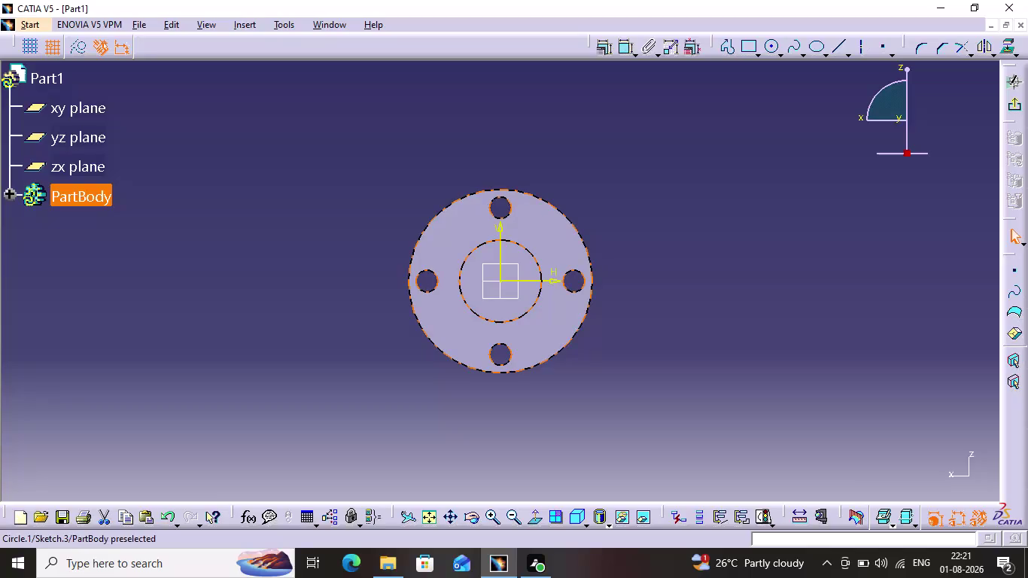
Dimension the flange sketch's centre circle to a 50 mm diameter and exit the sketch.
click(508, 239)
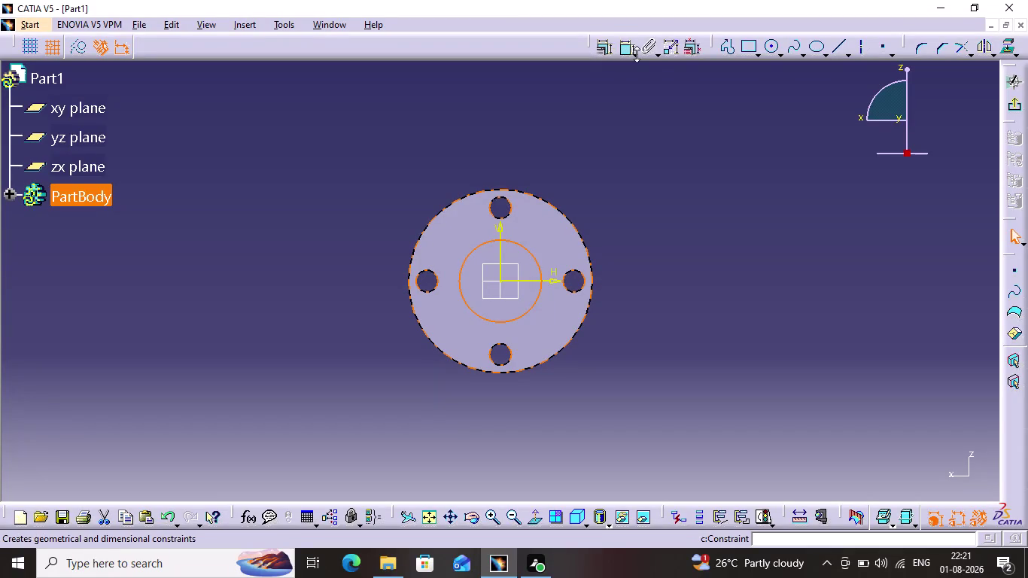
click(645, 138)
click(528, 258)
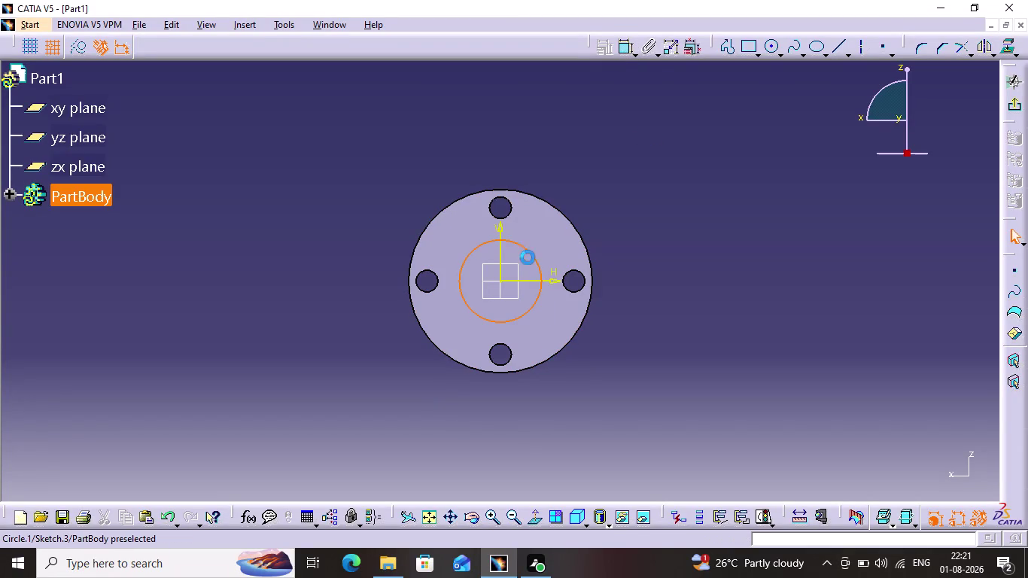
click(622, 53)
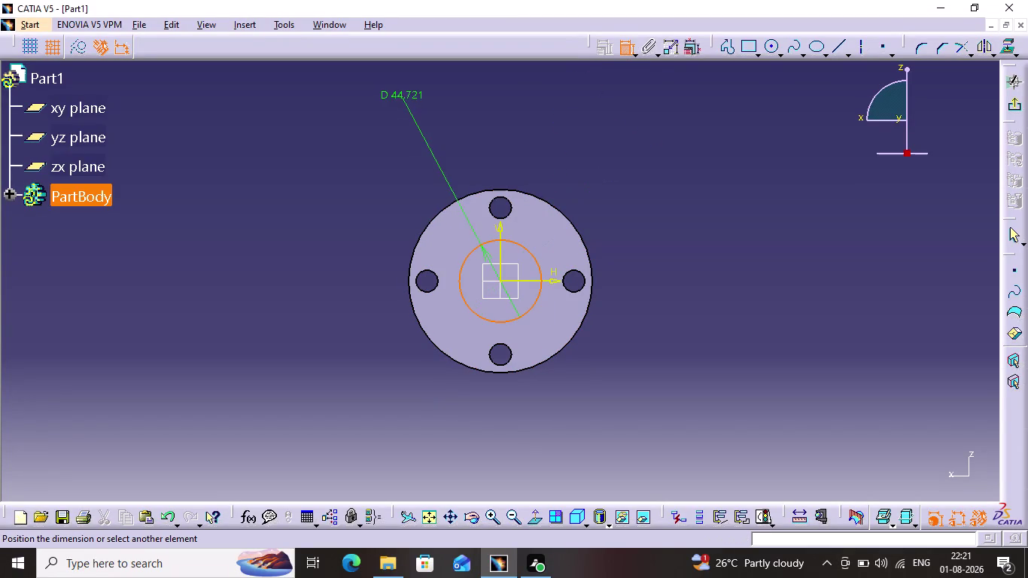
click(600, 198)
double_click(600, 195)
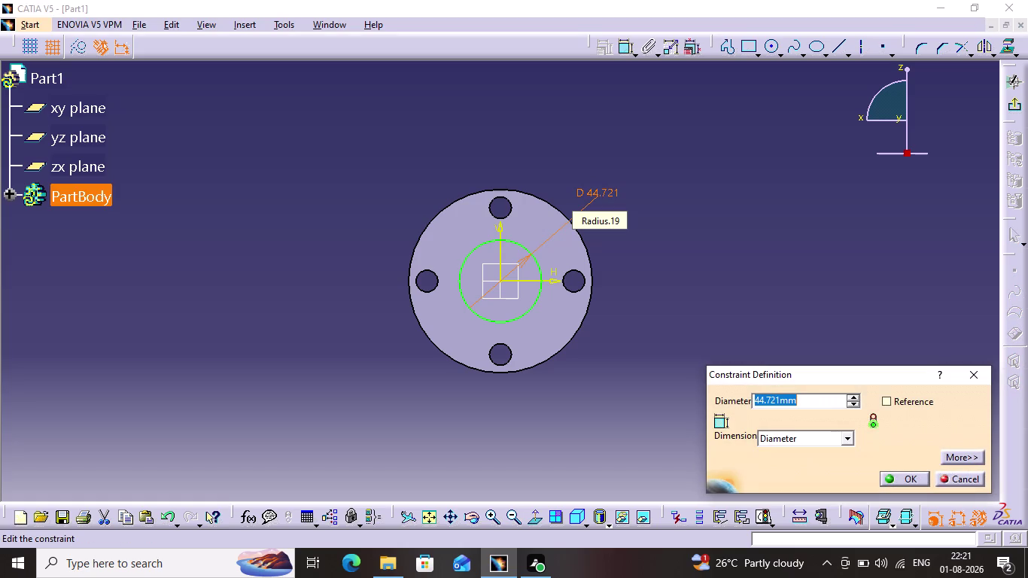
key(5)
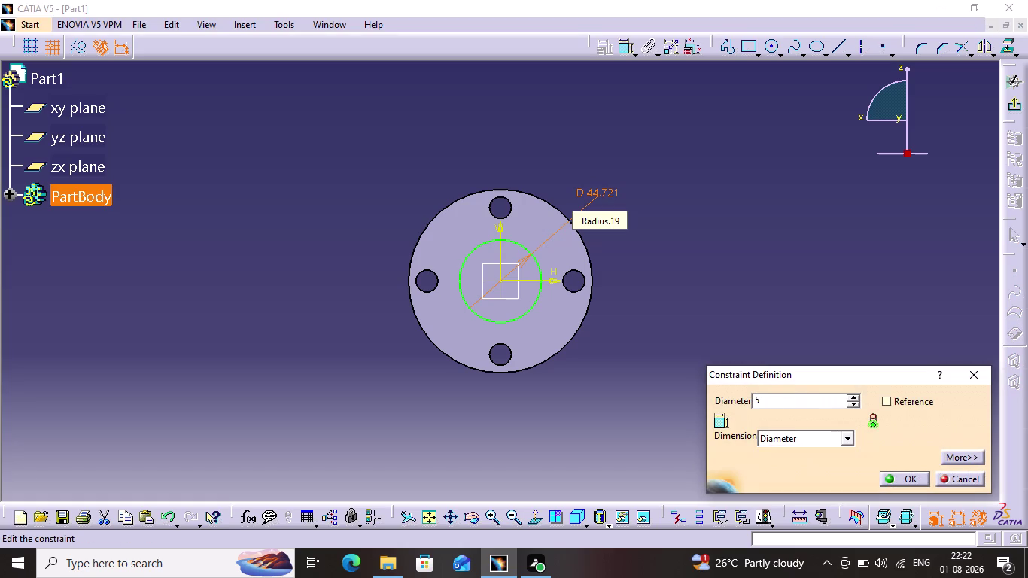
key(0)
key(Return)
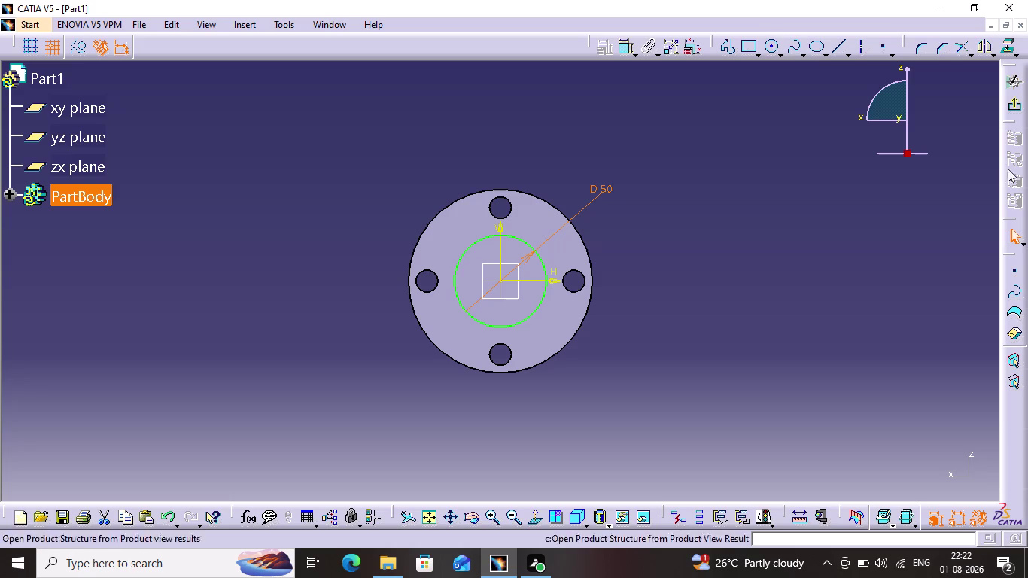
click(1017, 106)
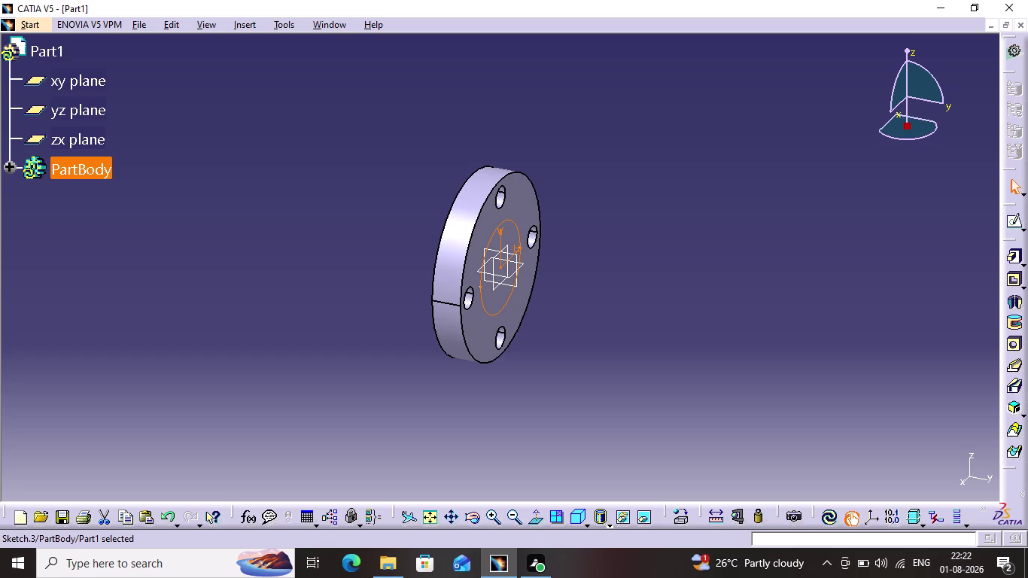
Pad Sketch.3 62 mm into a cylindrical boss and start a sketch on its end face.
click(1008, 257)
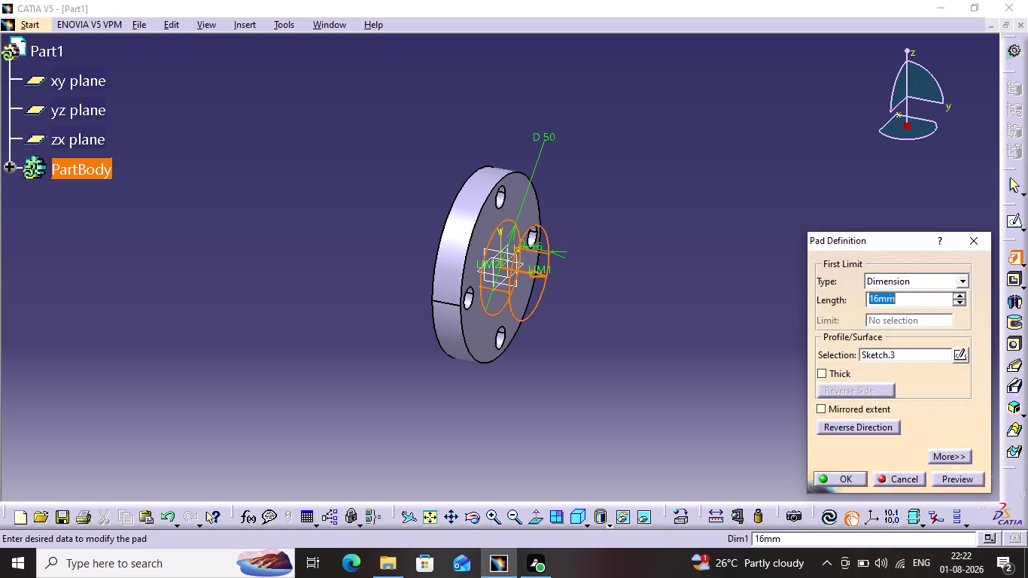
text(62)
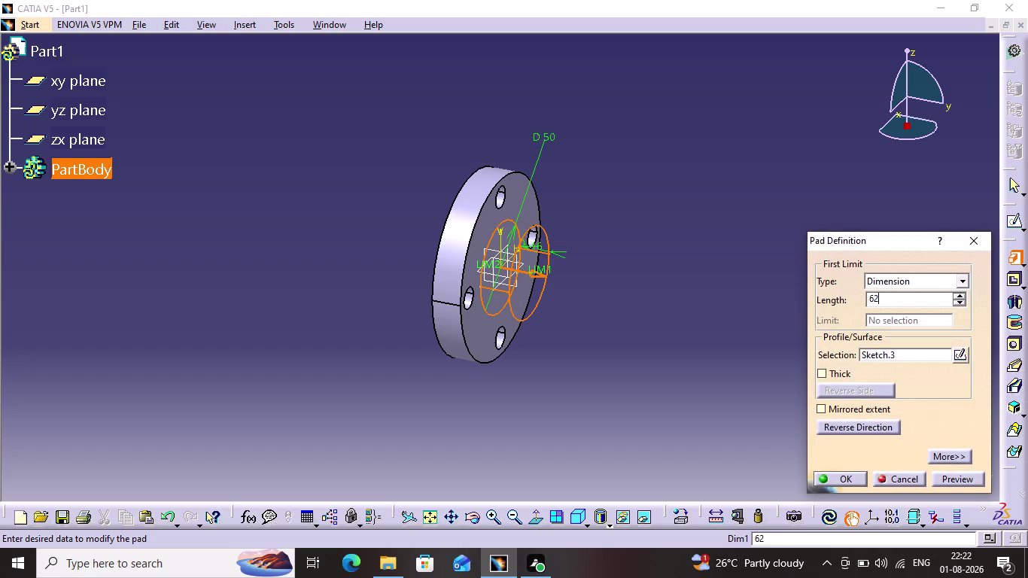
key(Return)
click(746, 278)
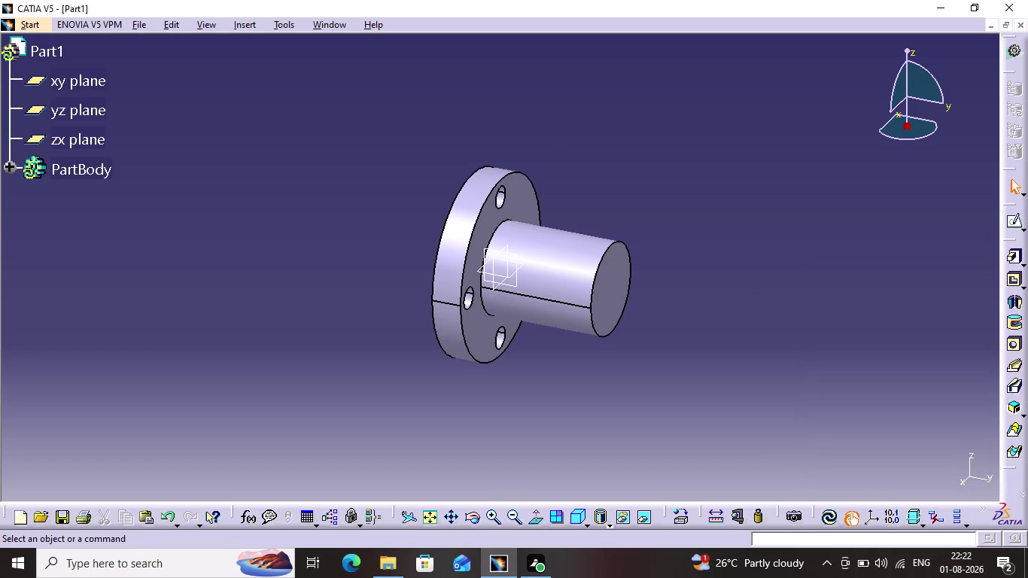
click(605, 306)
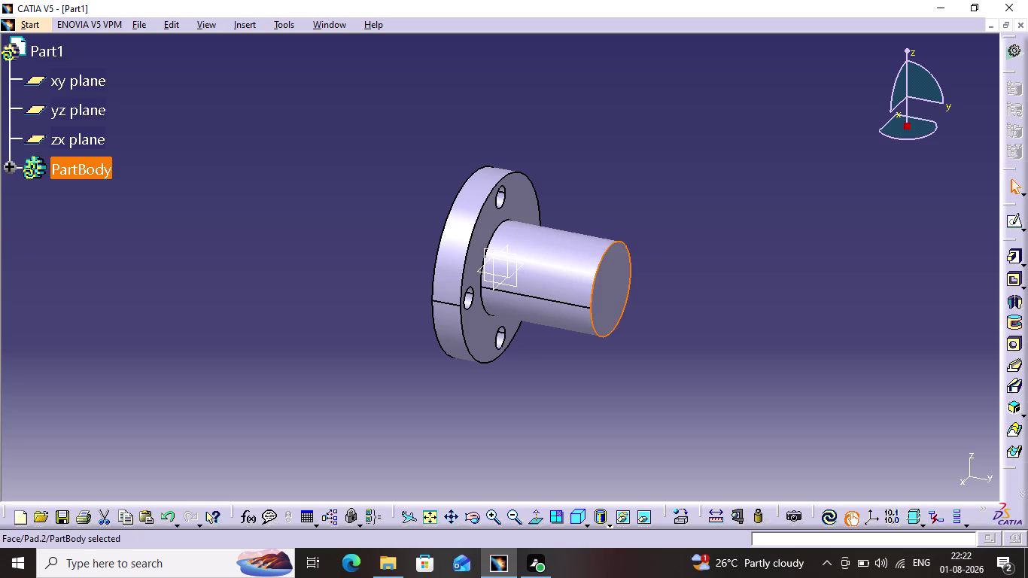
click(1013, 222)
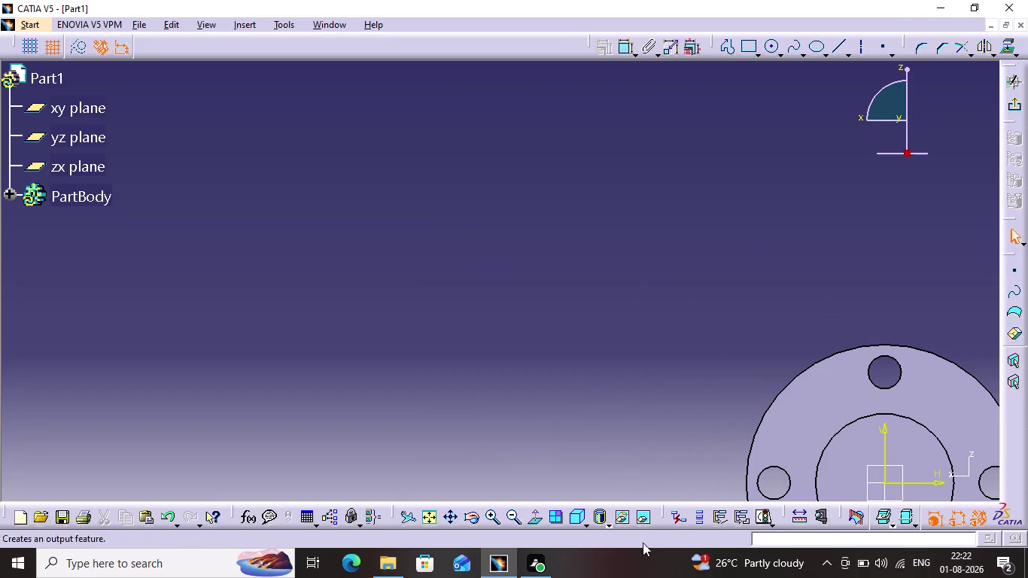
Draw an elongated slot from the flange centre toward the left bolt hole, then edit its width dimension.
click(439, 516)
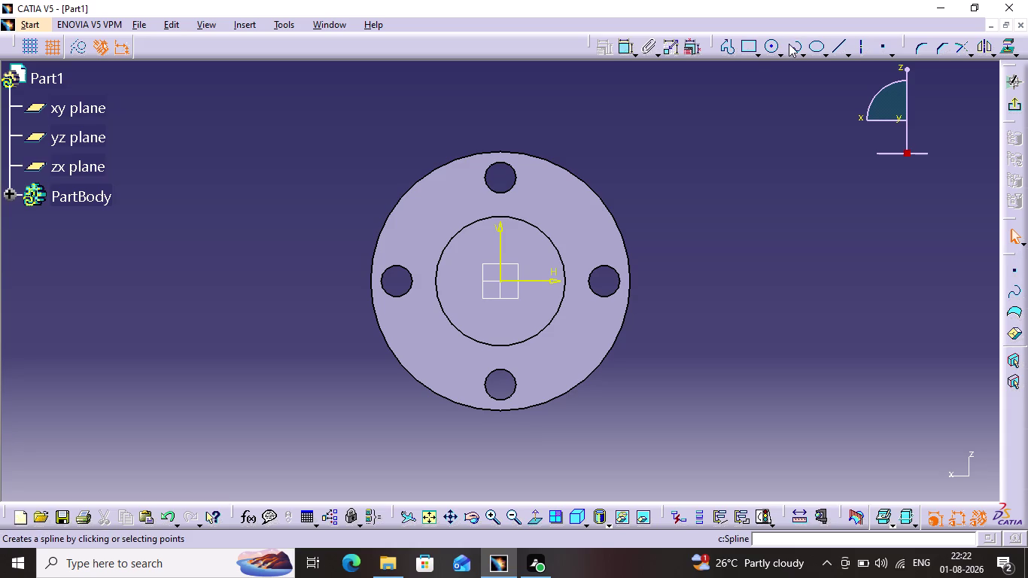
click(757, 53)
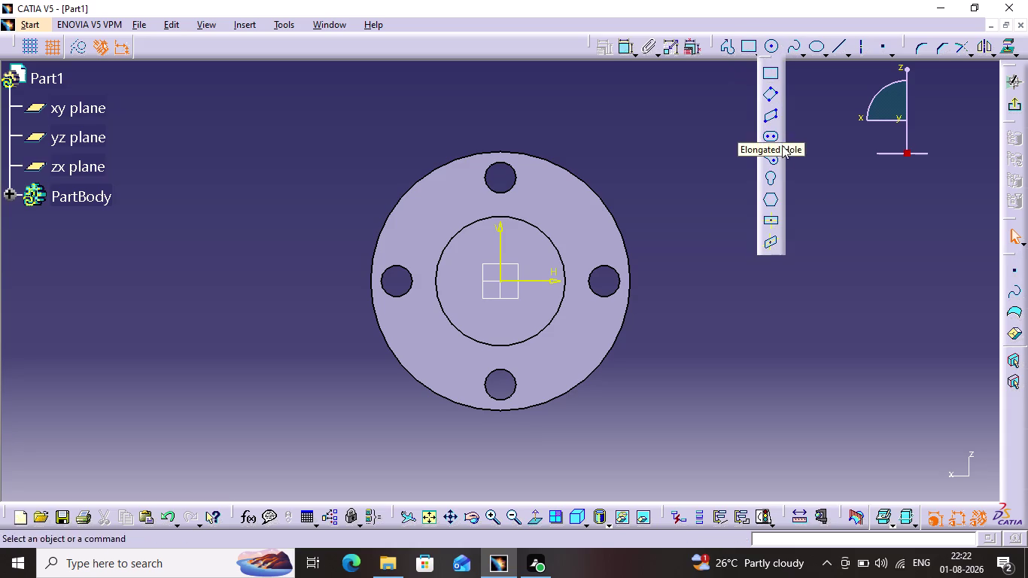
click(772, 131)
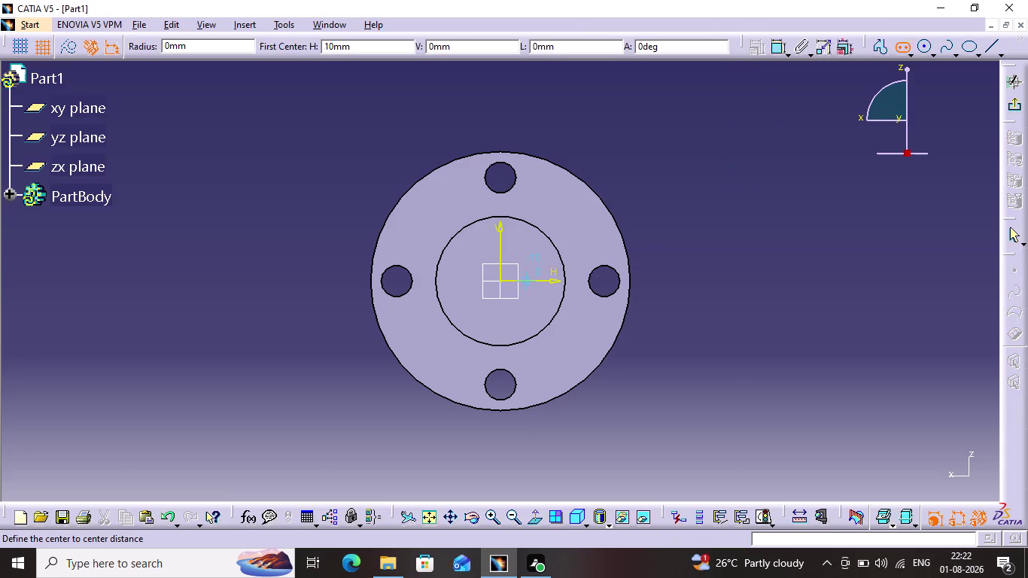
click(504, 281)
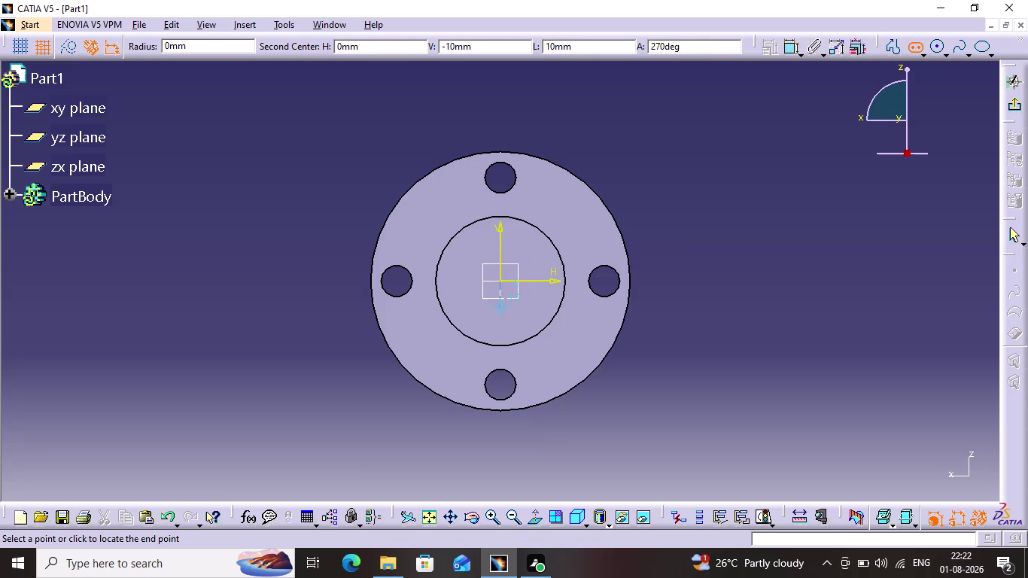
click(408, 283)
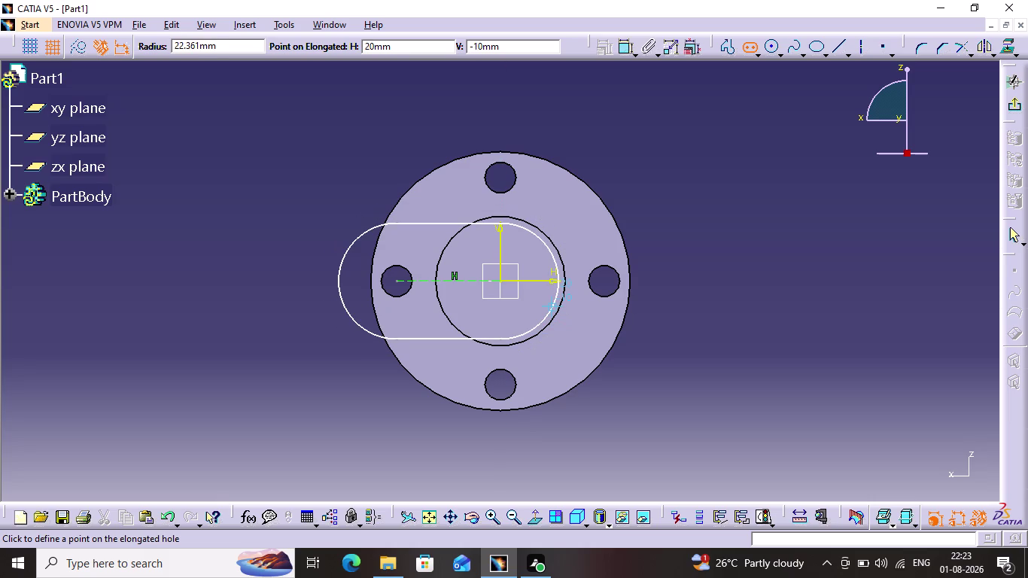
click(555, 311)
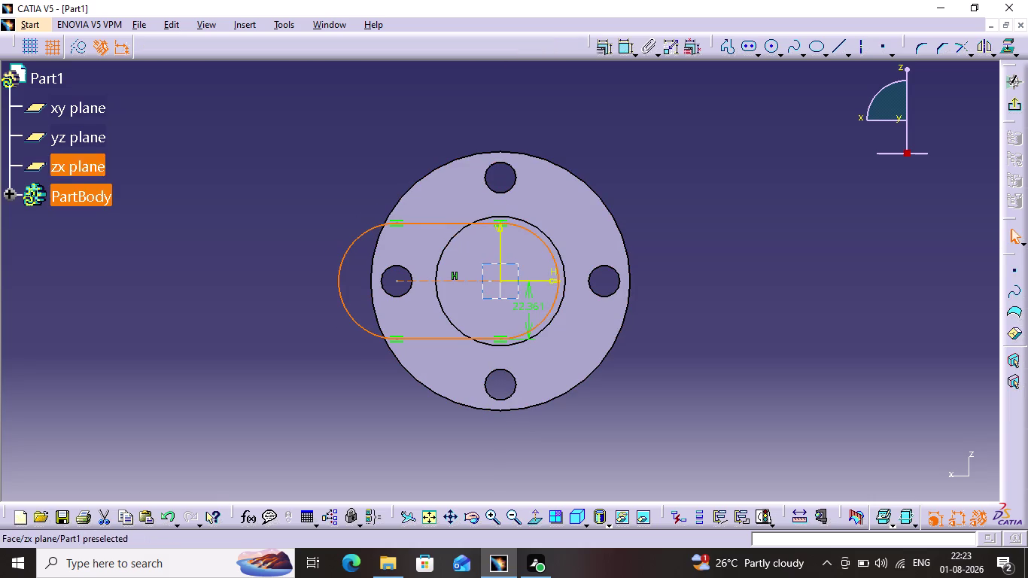
double_click(532, 301)
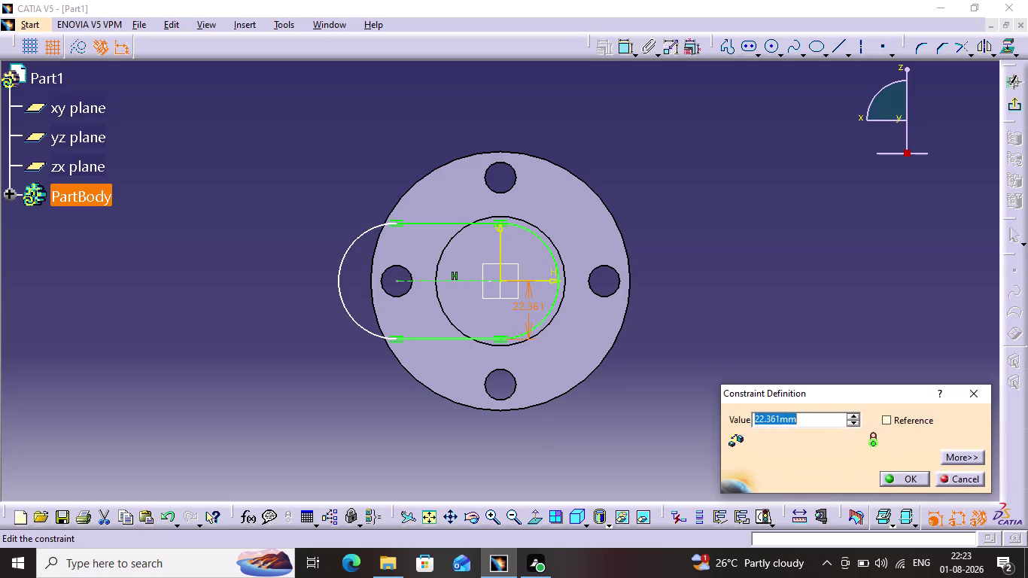
Set the slot's end radius to 27.5 mm.
click(538, 308)
click(538, 307)
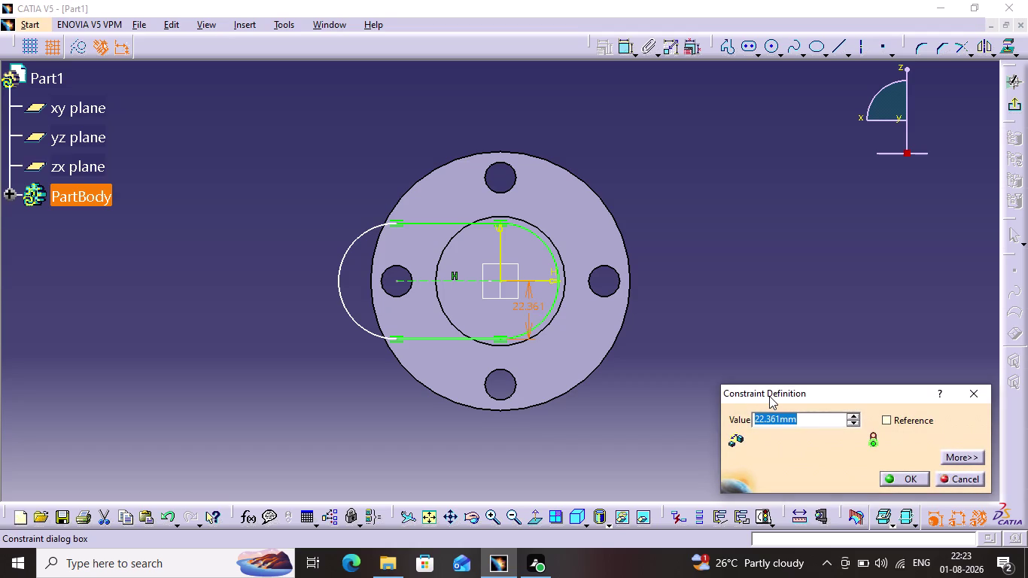
text(22)
key(BackSpace)
key(7)
key(period)
key(5)
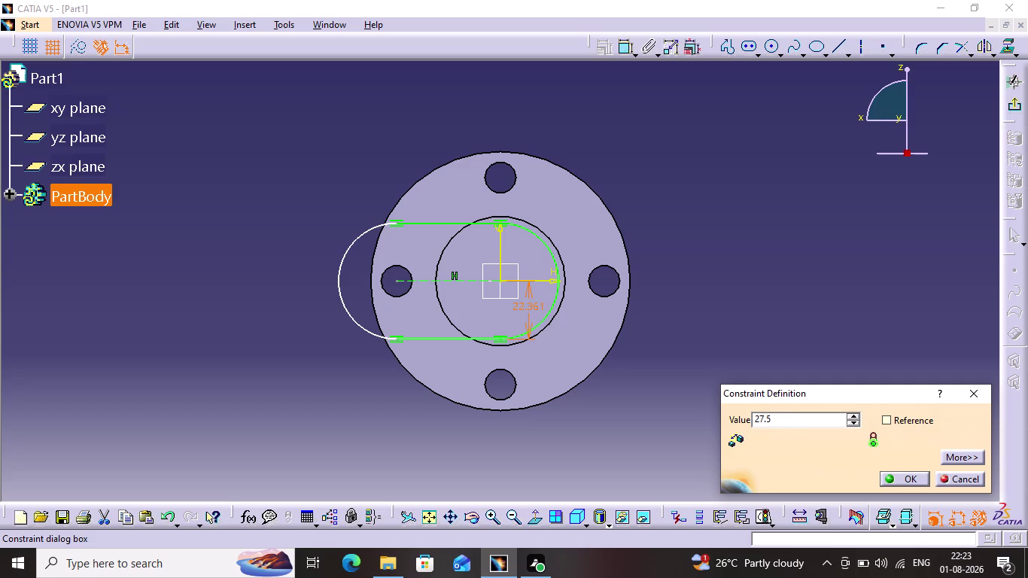
click(831, 285)
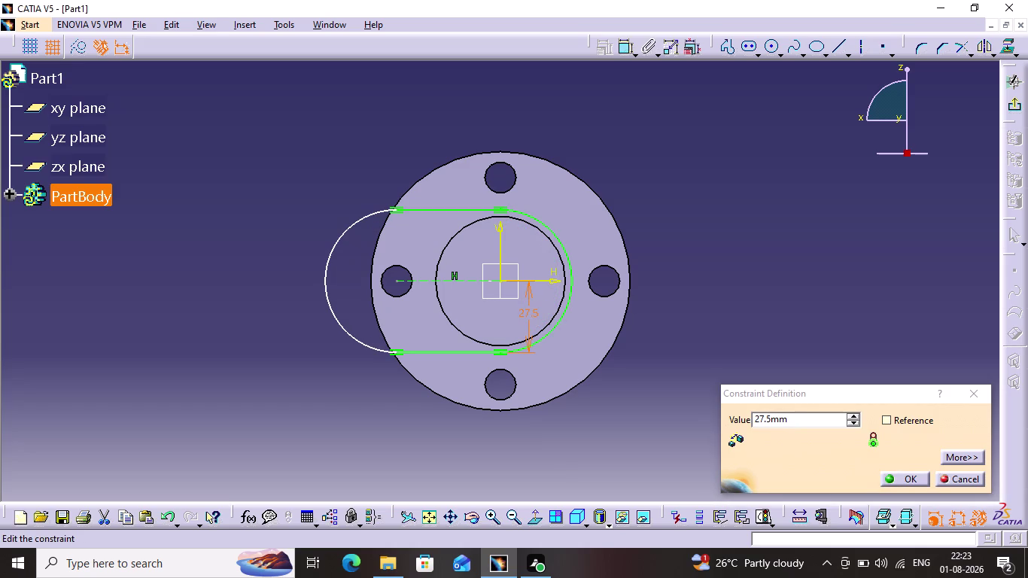
click(430, 211)
click(910, 475)
click(858, 340)
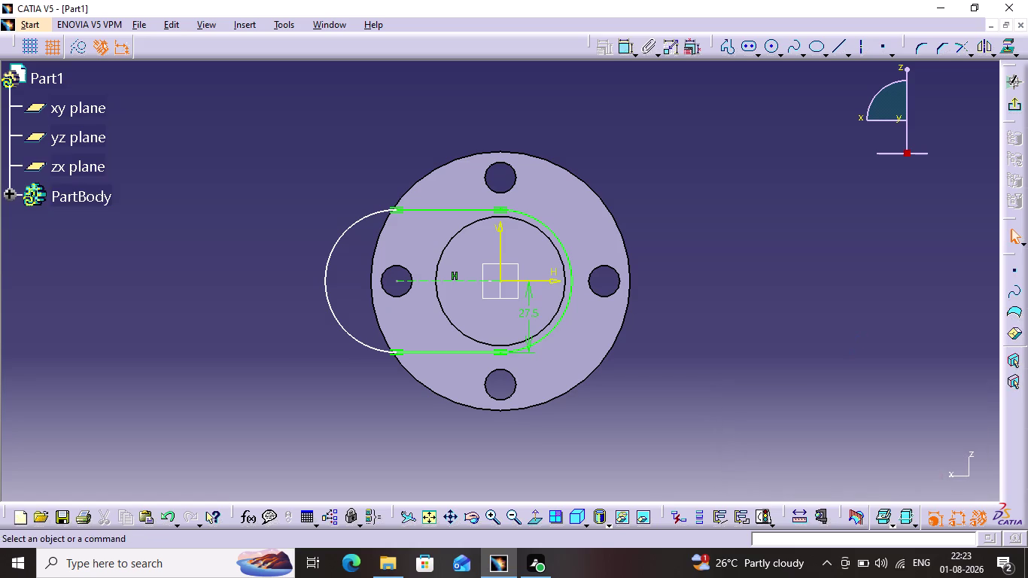
Constrain the slot's top straight edge to 44 mm and exit the sketch.
click(434, 207)
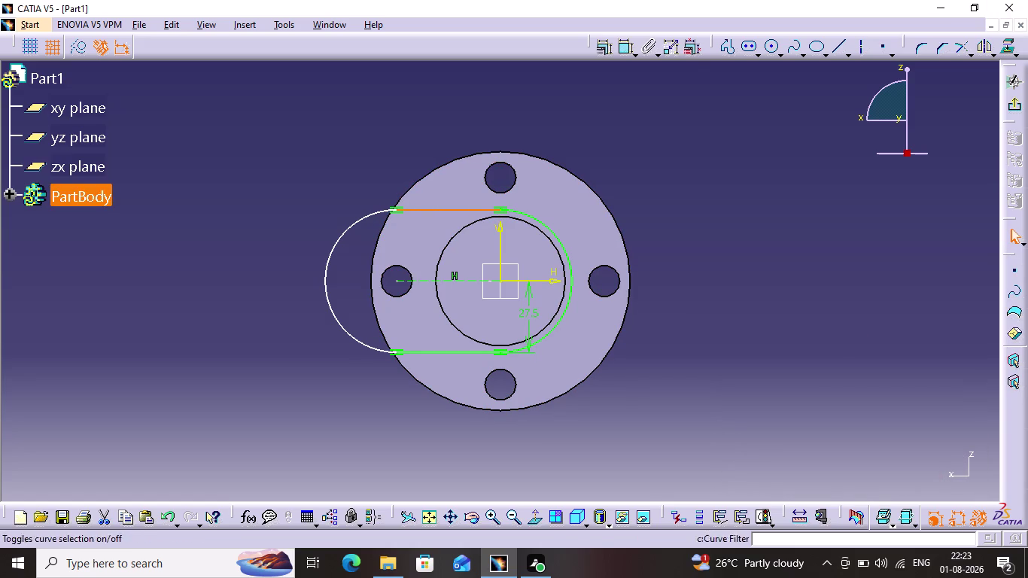
click(624, 51)
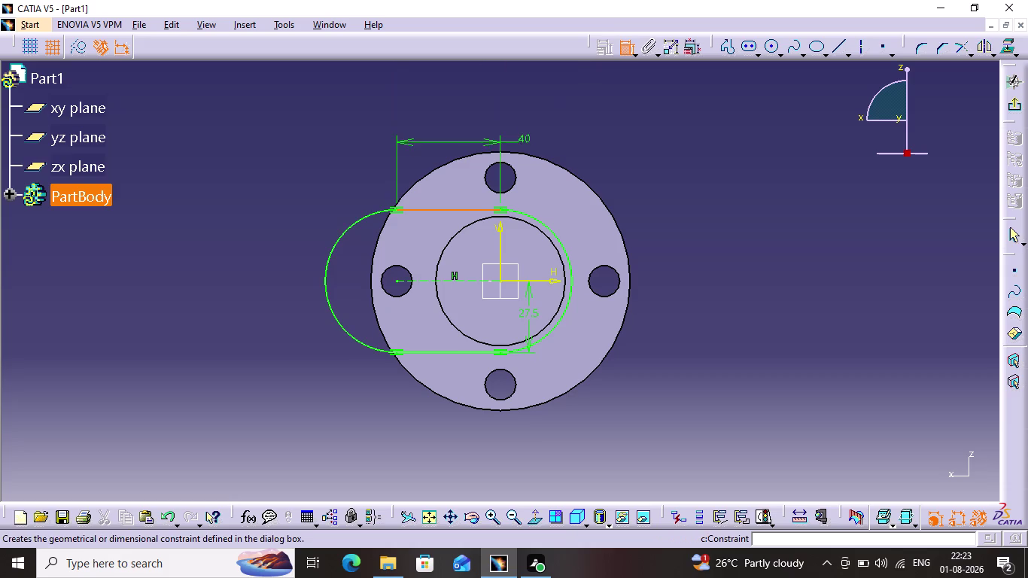
click(438, 106)
double_click(440, 106)
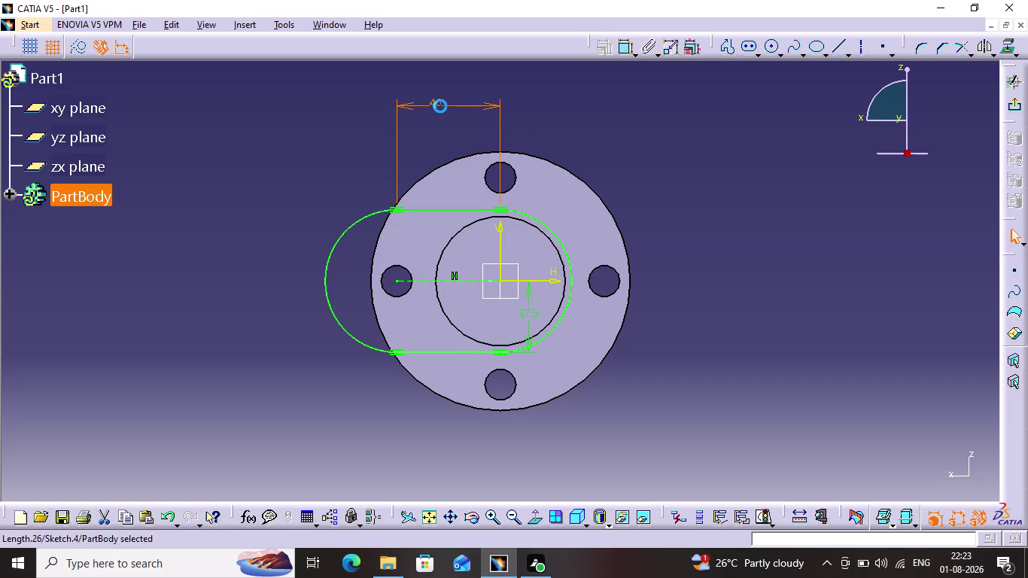
text(44)
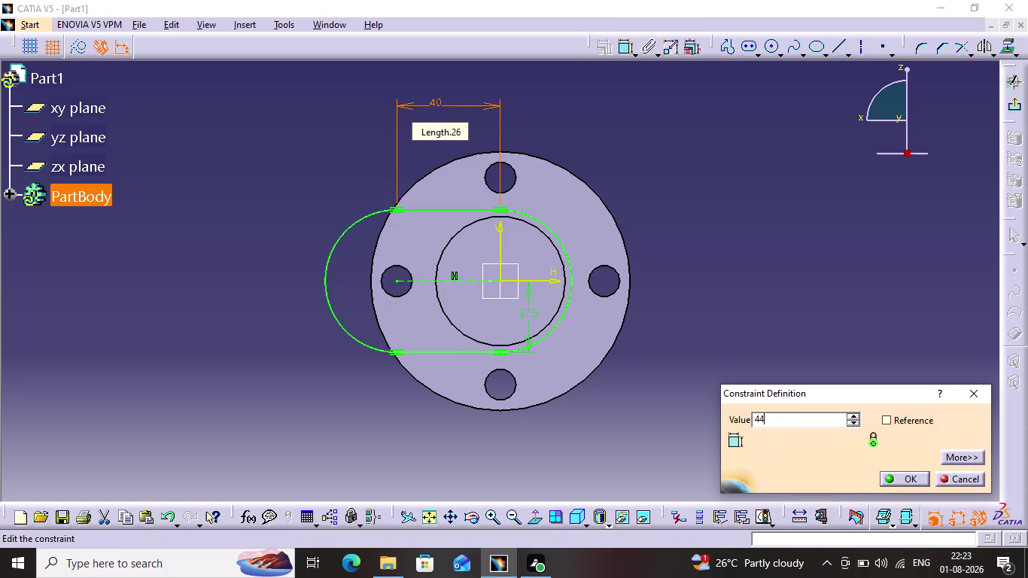
key(Return)
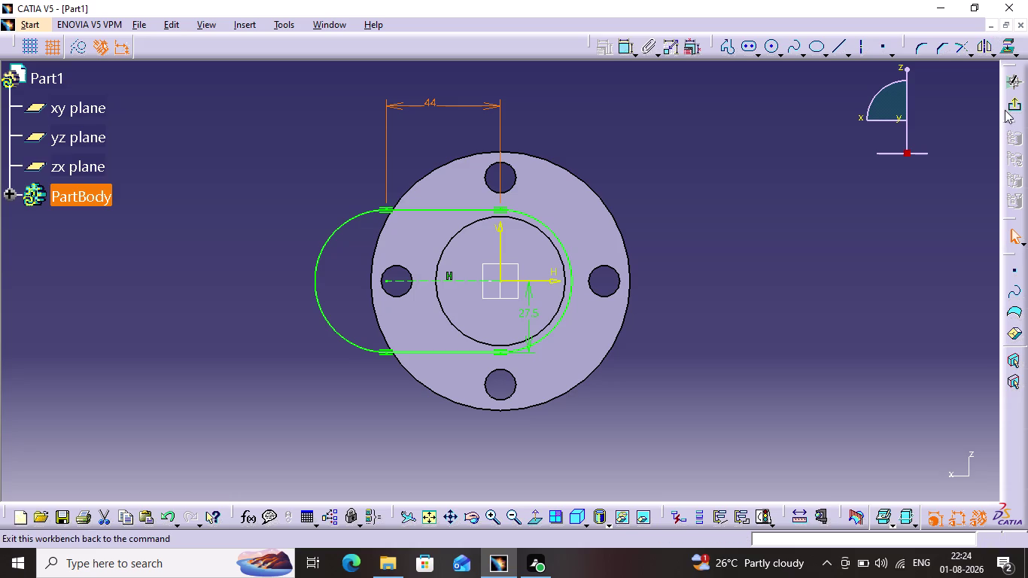
click(1007, 106)
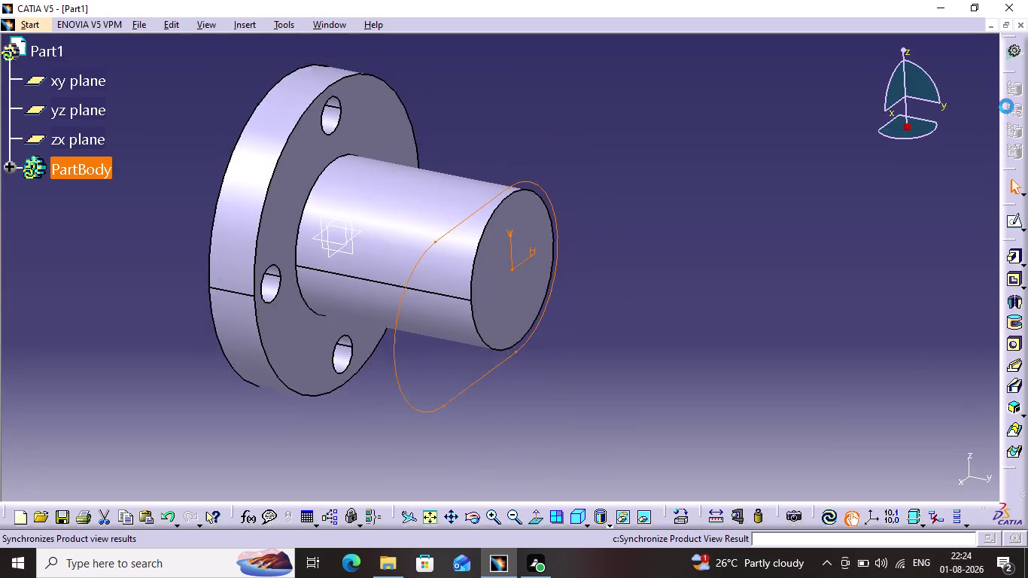
Pad the slot sketch 22 mm and begin a new sketch on the pad's end face.
click(1015, 248)
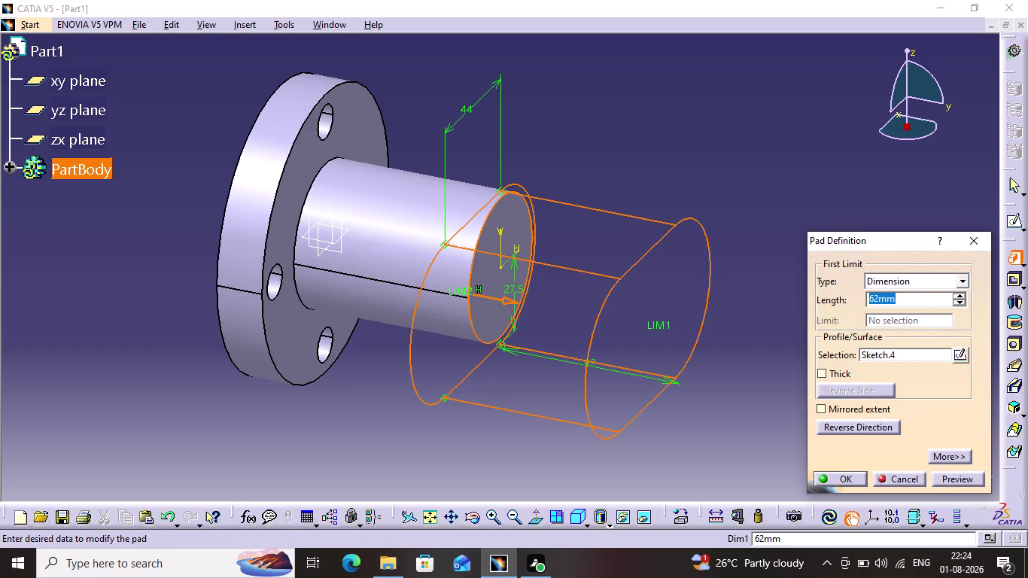
text(22)
key(Return)
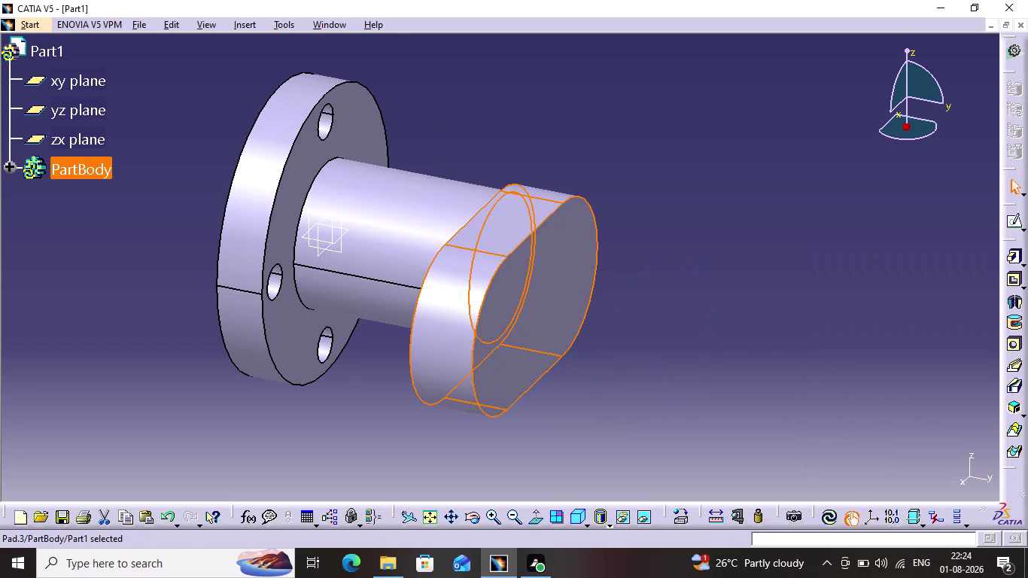
click(736, 320)
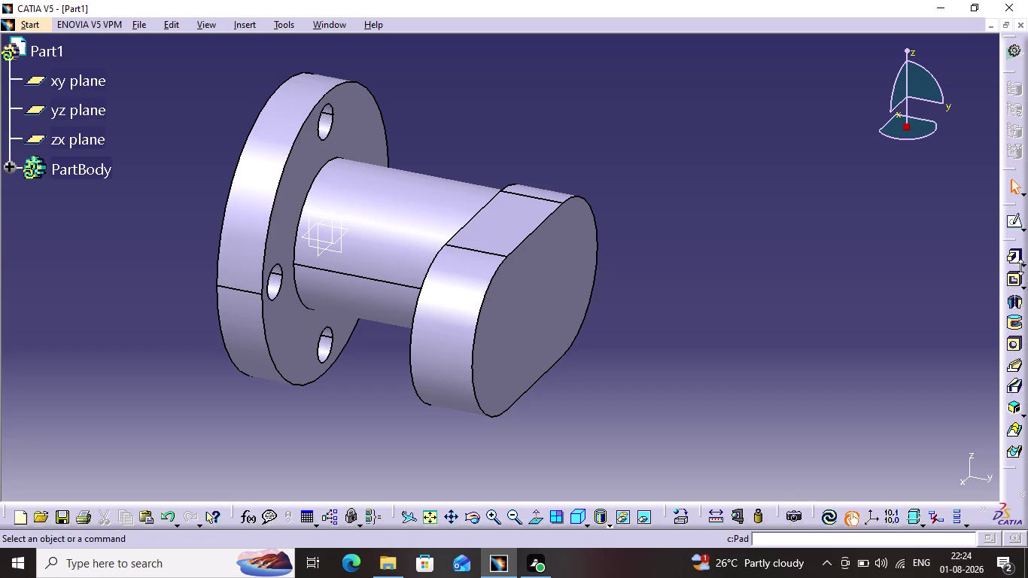
click(1008, 220)
click(544, 323)
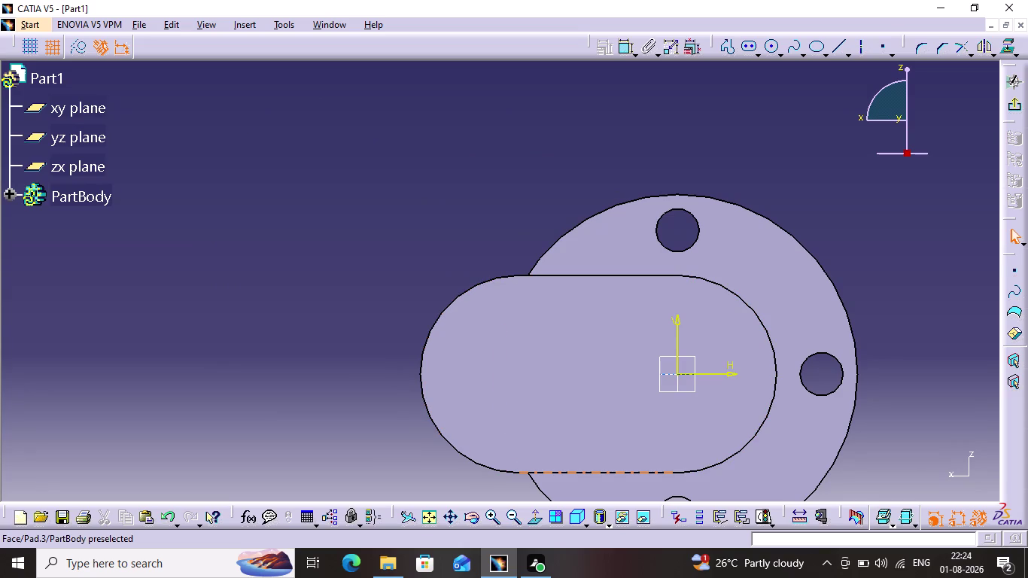
Draw a circle in the slot's left end and place its diameter dimension for editing.
click(426, 521)
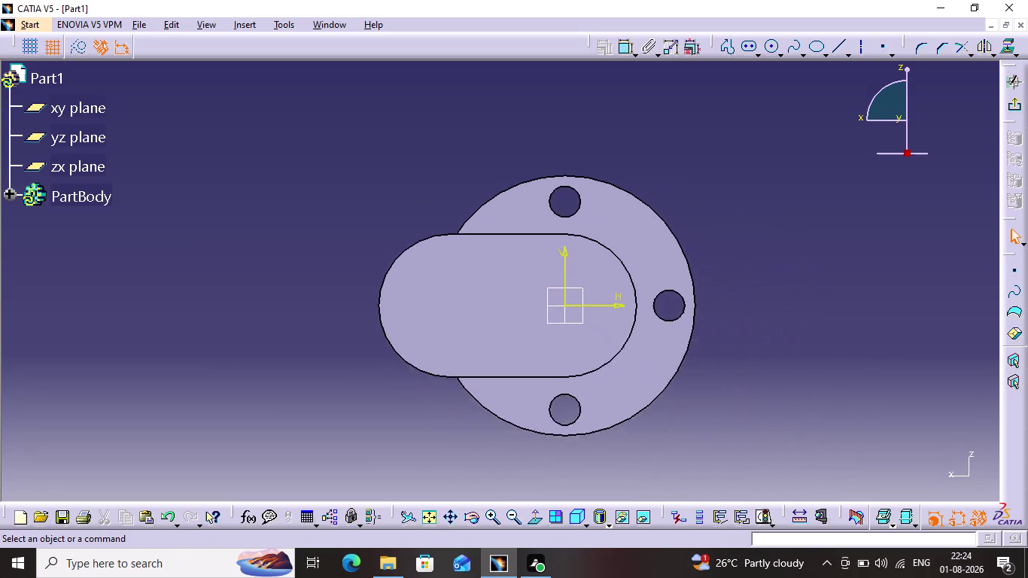
click(771, 50)
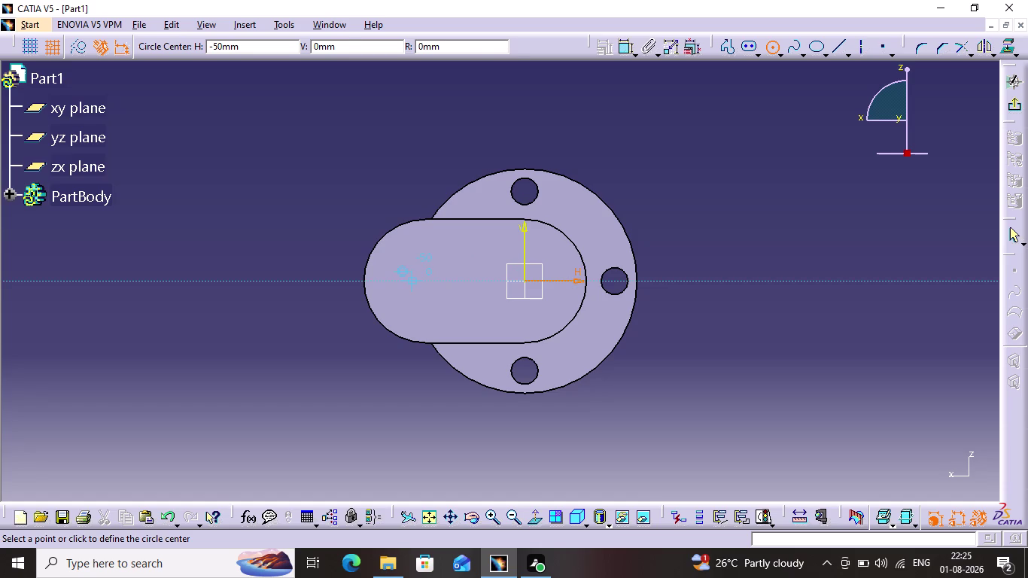
click(411, 280)
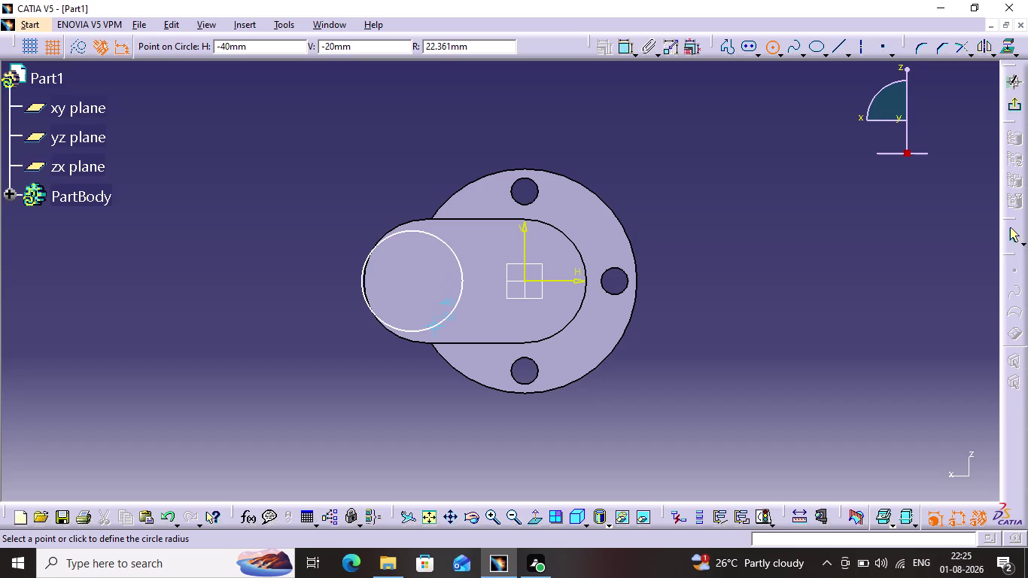
click(427, 310)
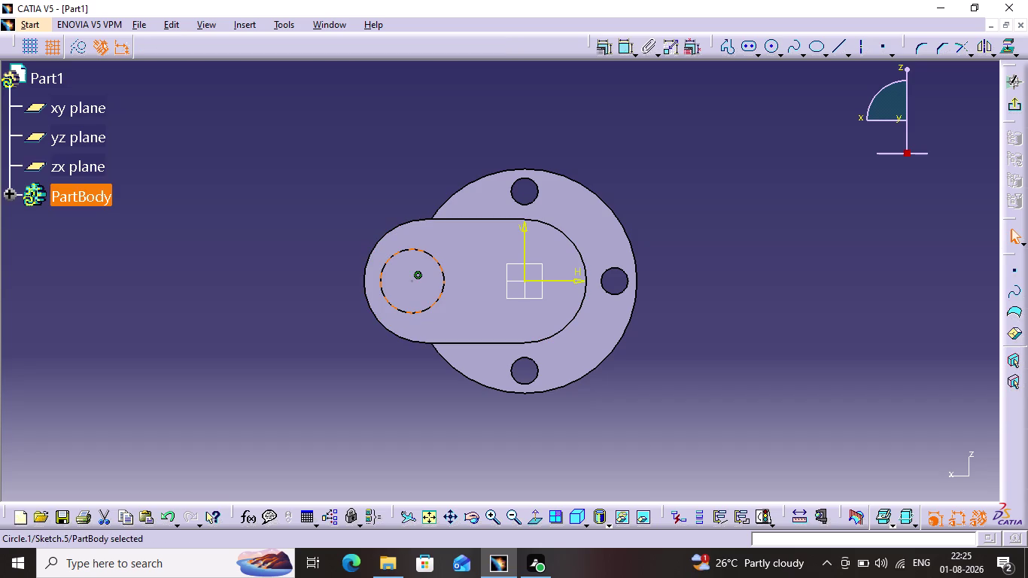
click(622, 49)
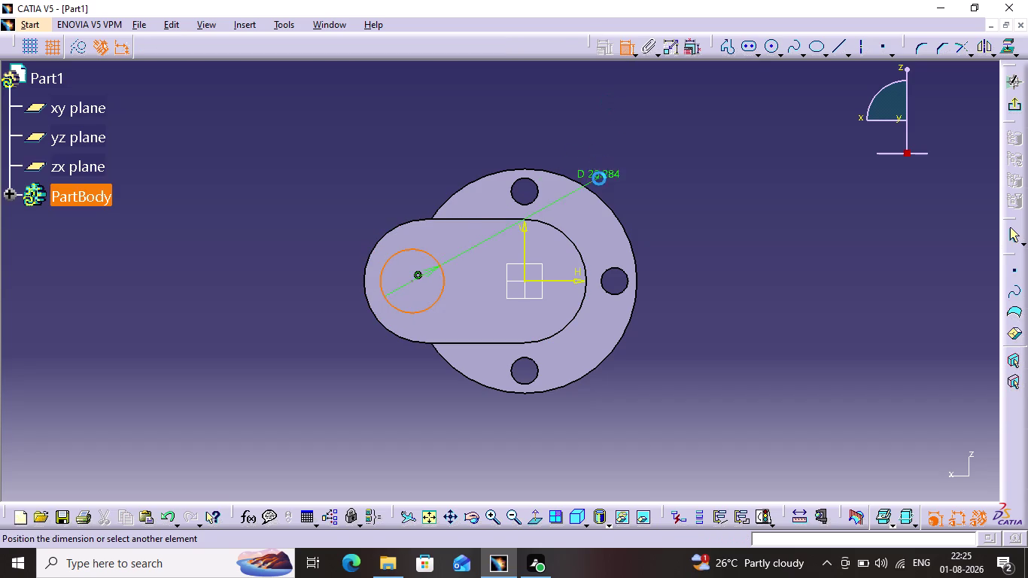
click(430, 149)
double_click(434, 143)
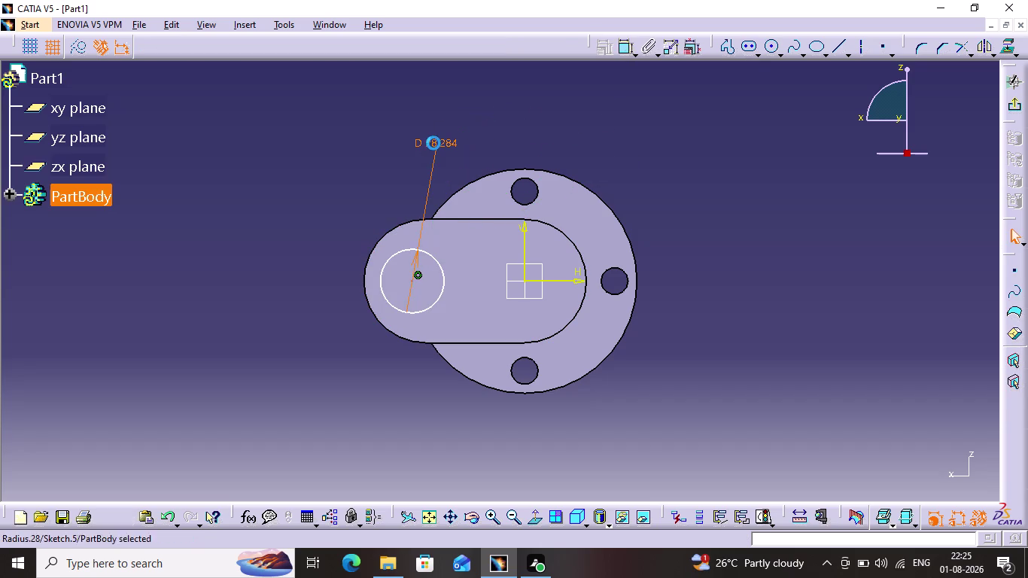